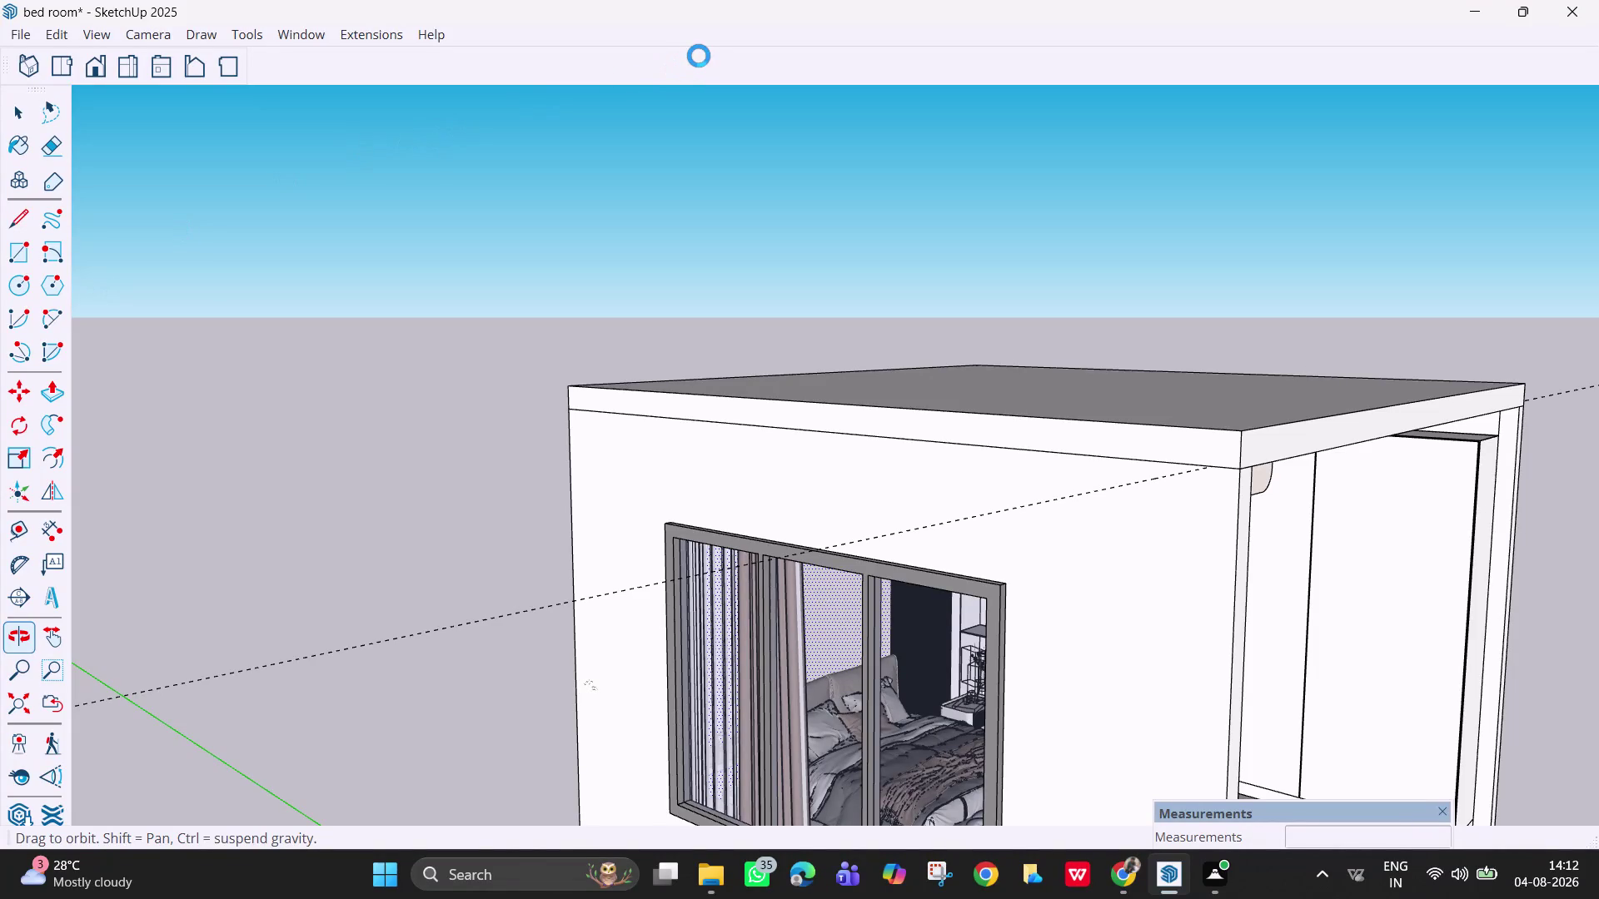
Exit Orbit for the Select tool, then pan and zoom around the roofed bedroom box.
key(Escape)
key(Escape)
key(Escape)
key(Escape)
key(Escape)
key(Escape)
key(Escape)
key(Escape)
key(Escape)
key(Escape)
key(Escape)
key(Escape)
key(space)
key(space)
key(space)
key(space)
key(space)
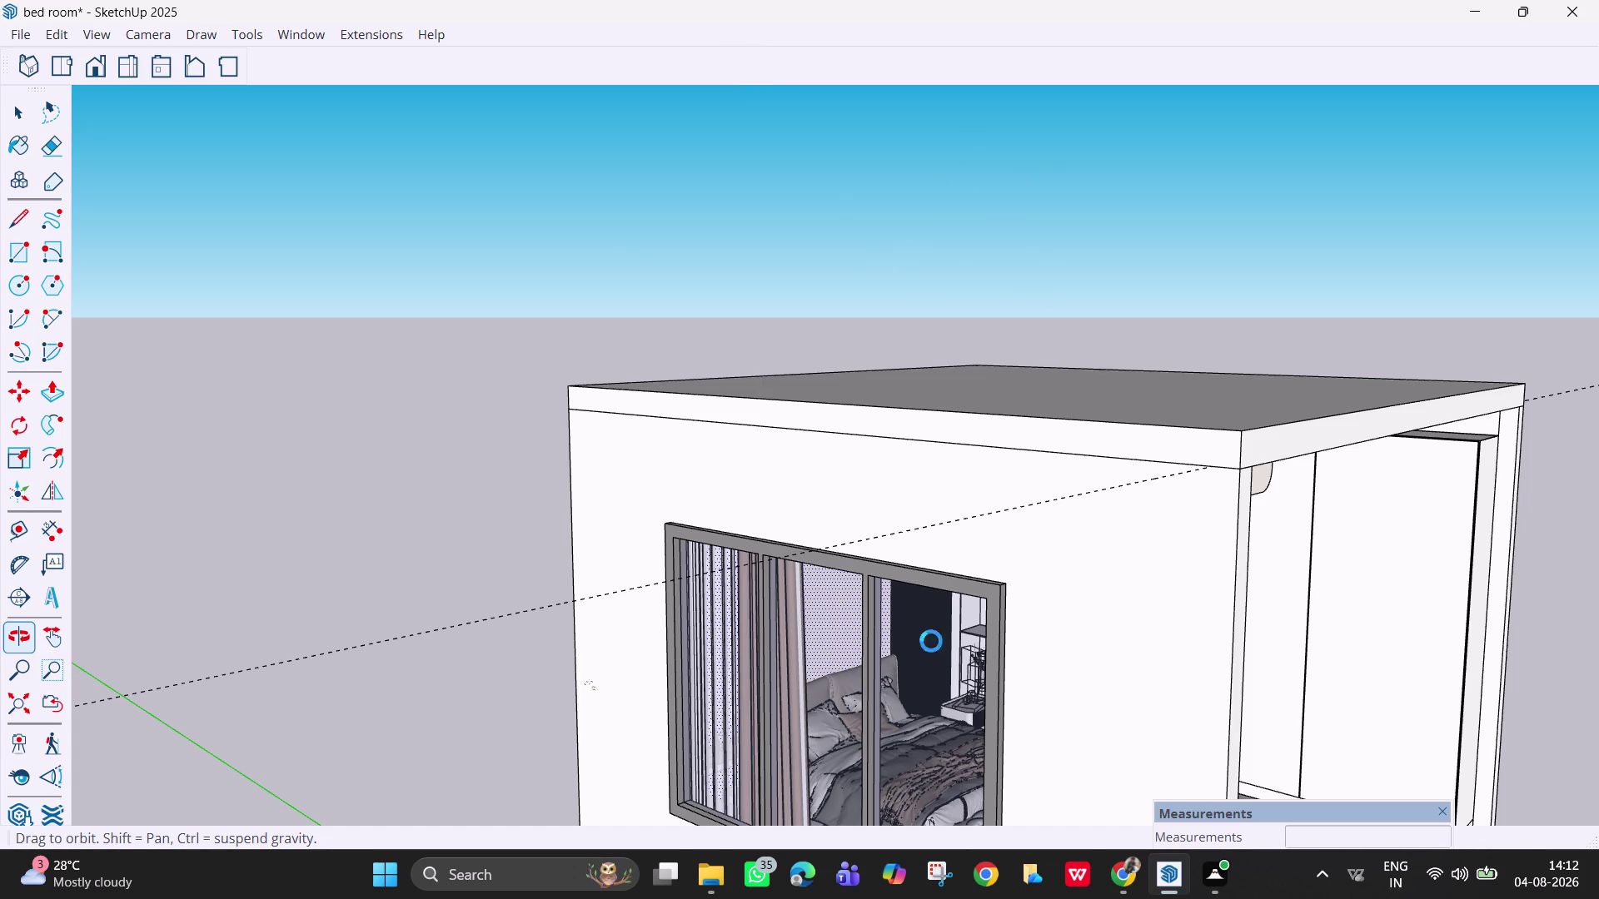
middle_drag(1355, 649, 1051, 537)
scroll(down, 3)
click(1573, 4)
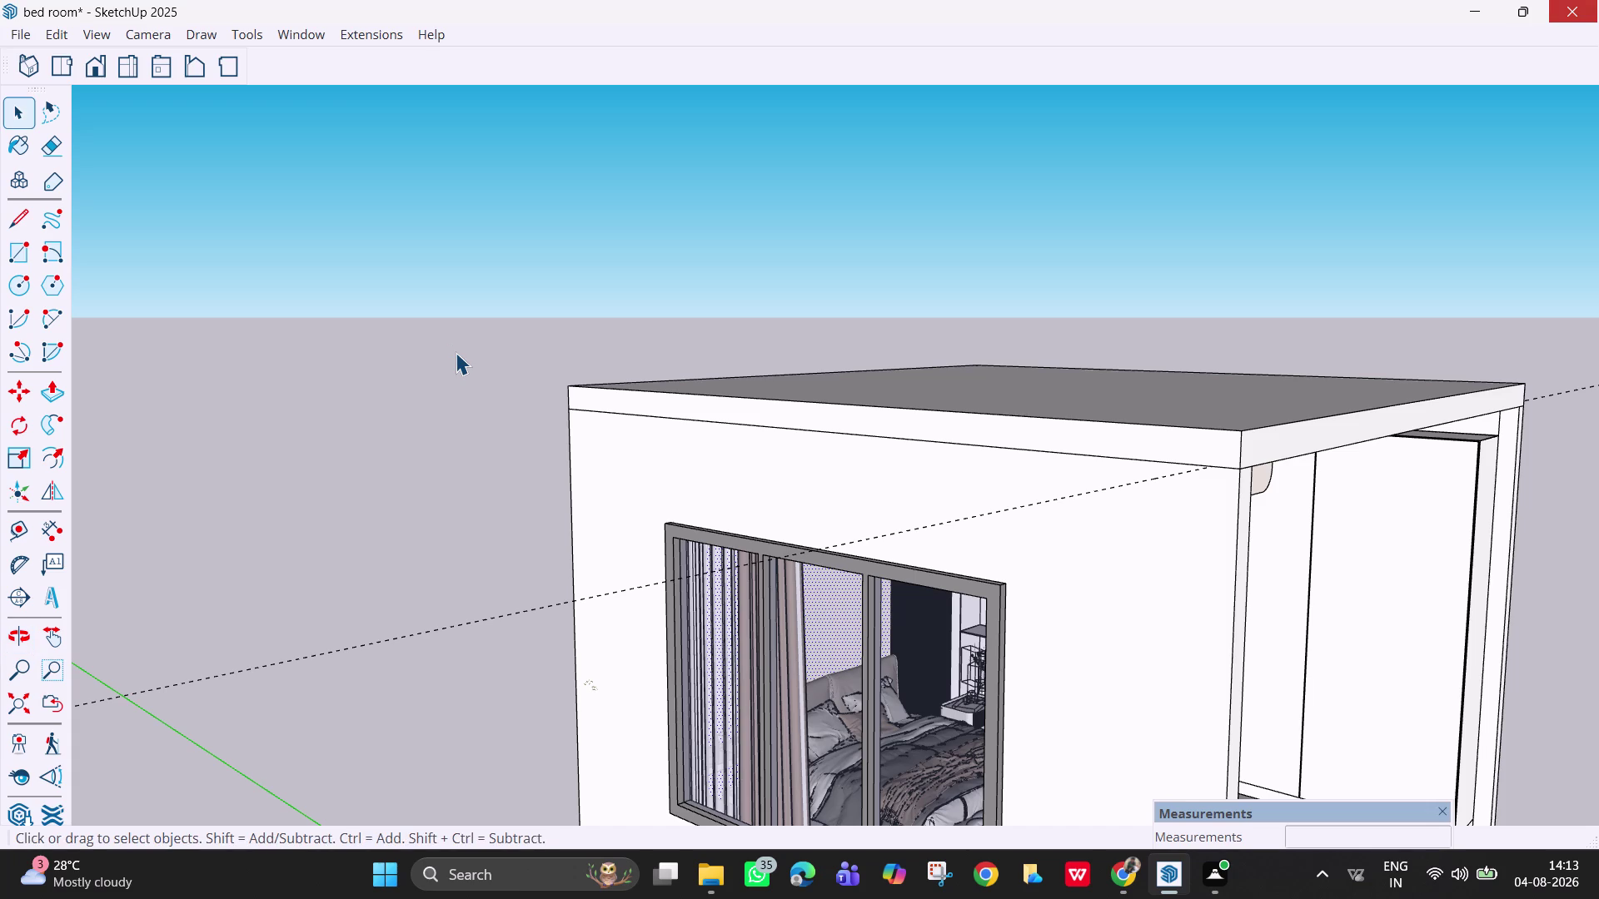
Pan and zoom the bedroom view while SketchUp processes the model save.
middle_drag(1273, 597, 1155, 529)
scroll(down, 3)
scroll(down, 3)
scroll(up, 3)
scroll(down, 3)
scroll(up, 3)
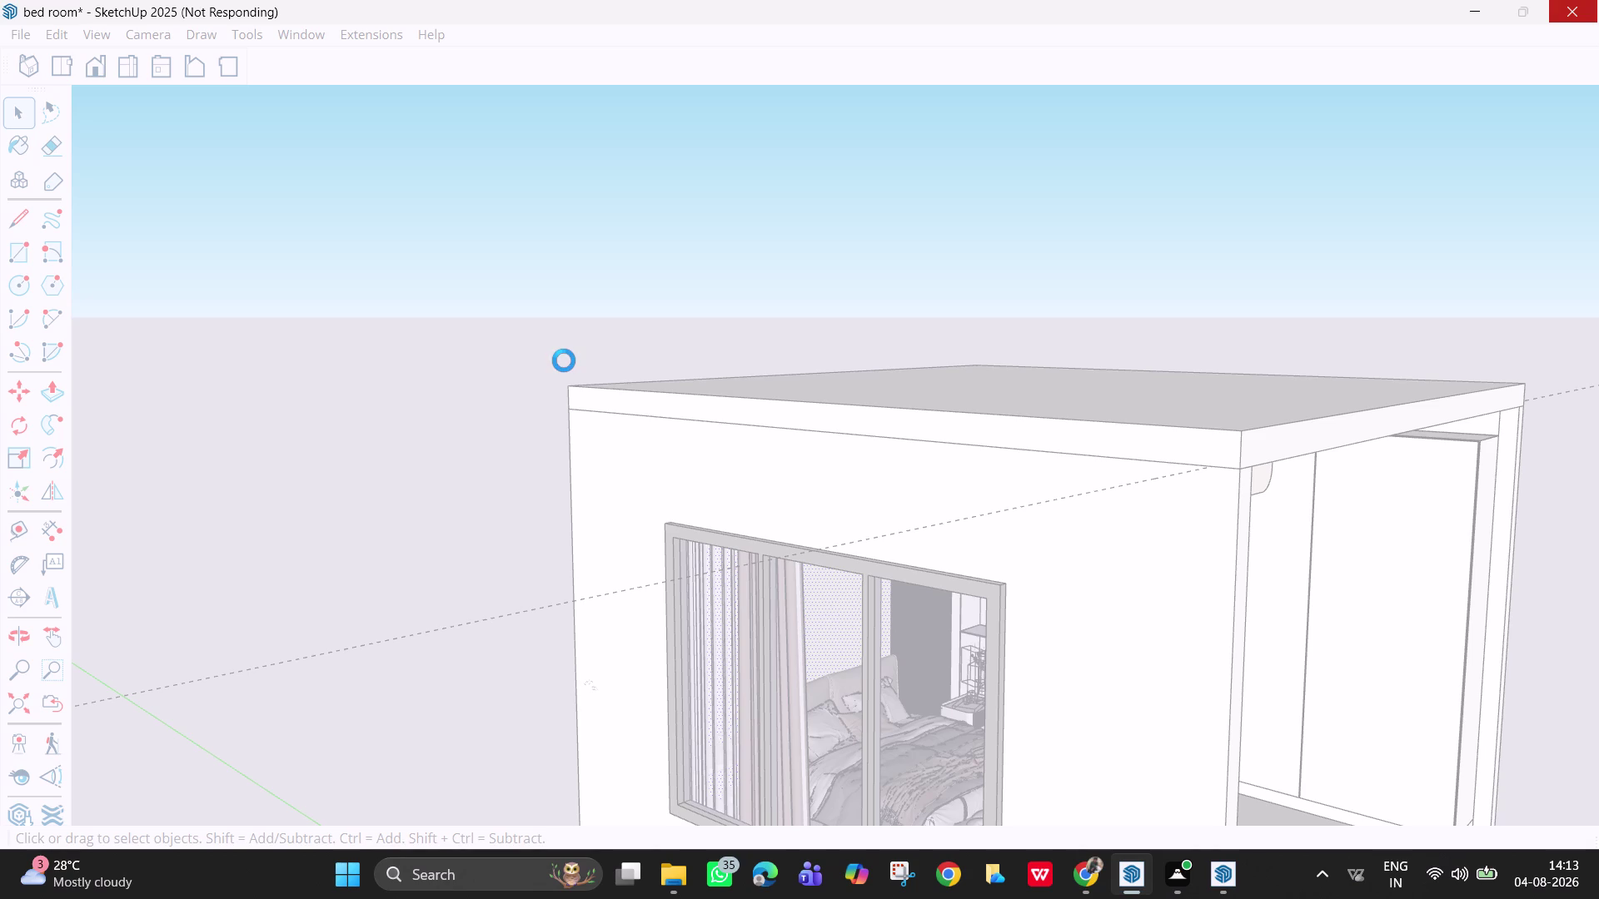
scroll(down, 3)
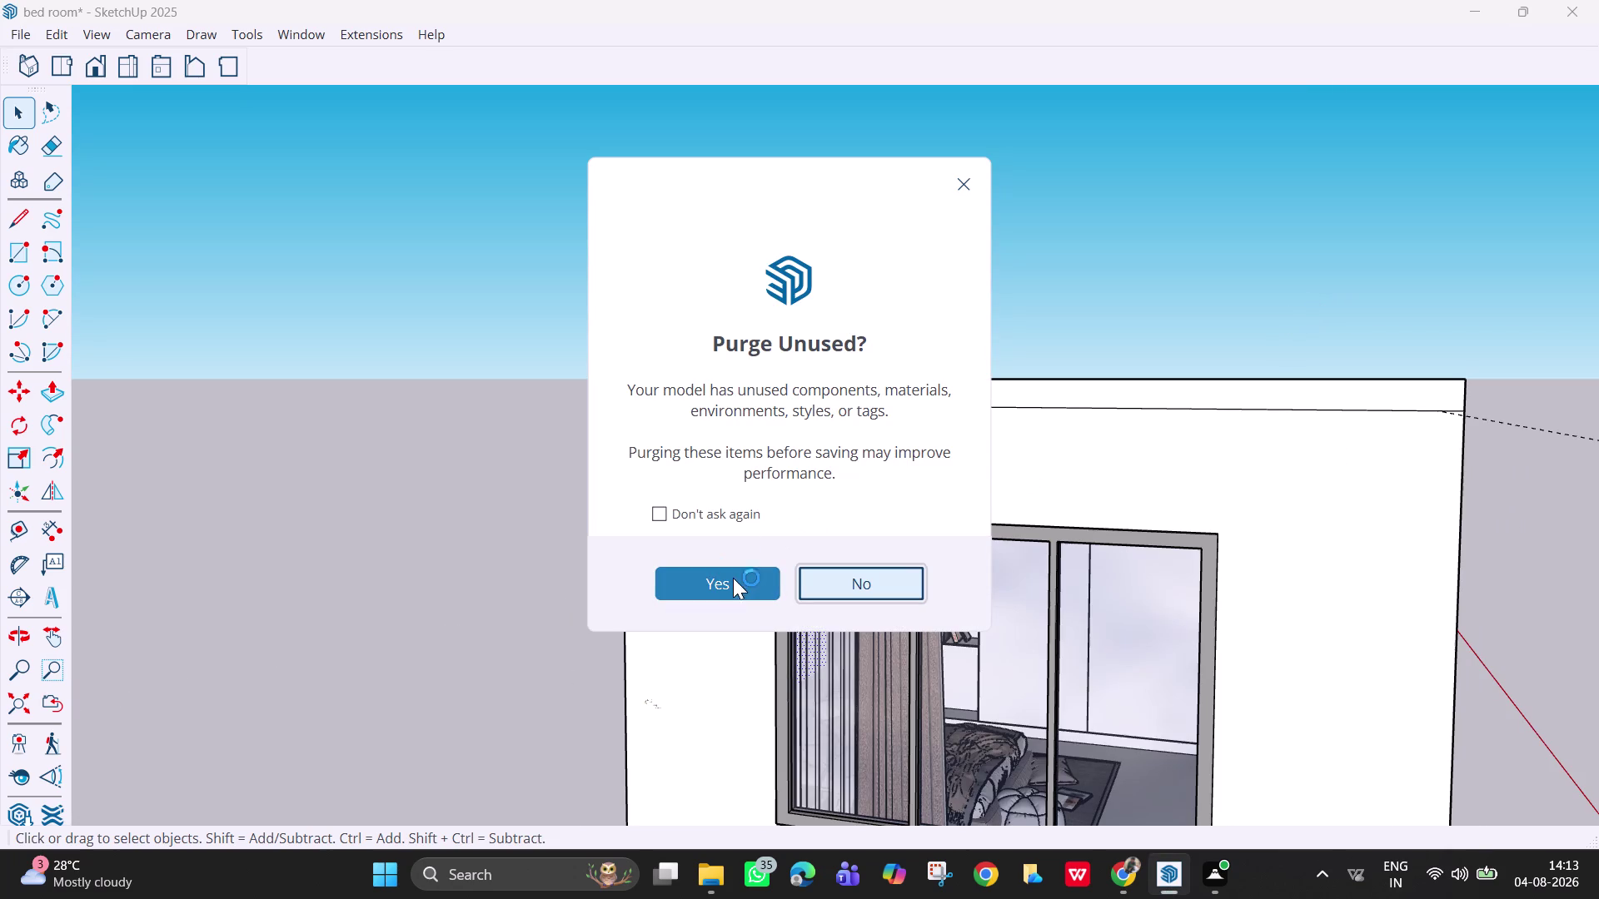
Answer Yes to purging unused components and materials before the save.
click(724, 573)
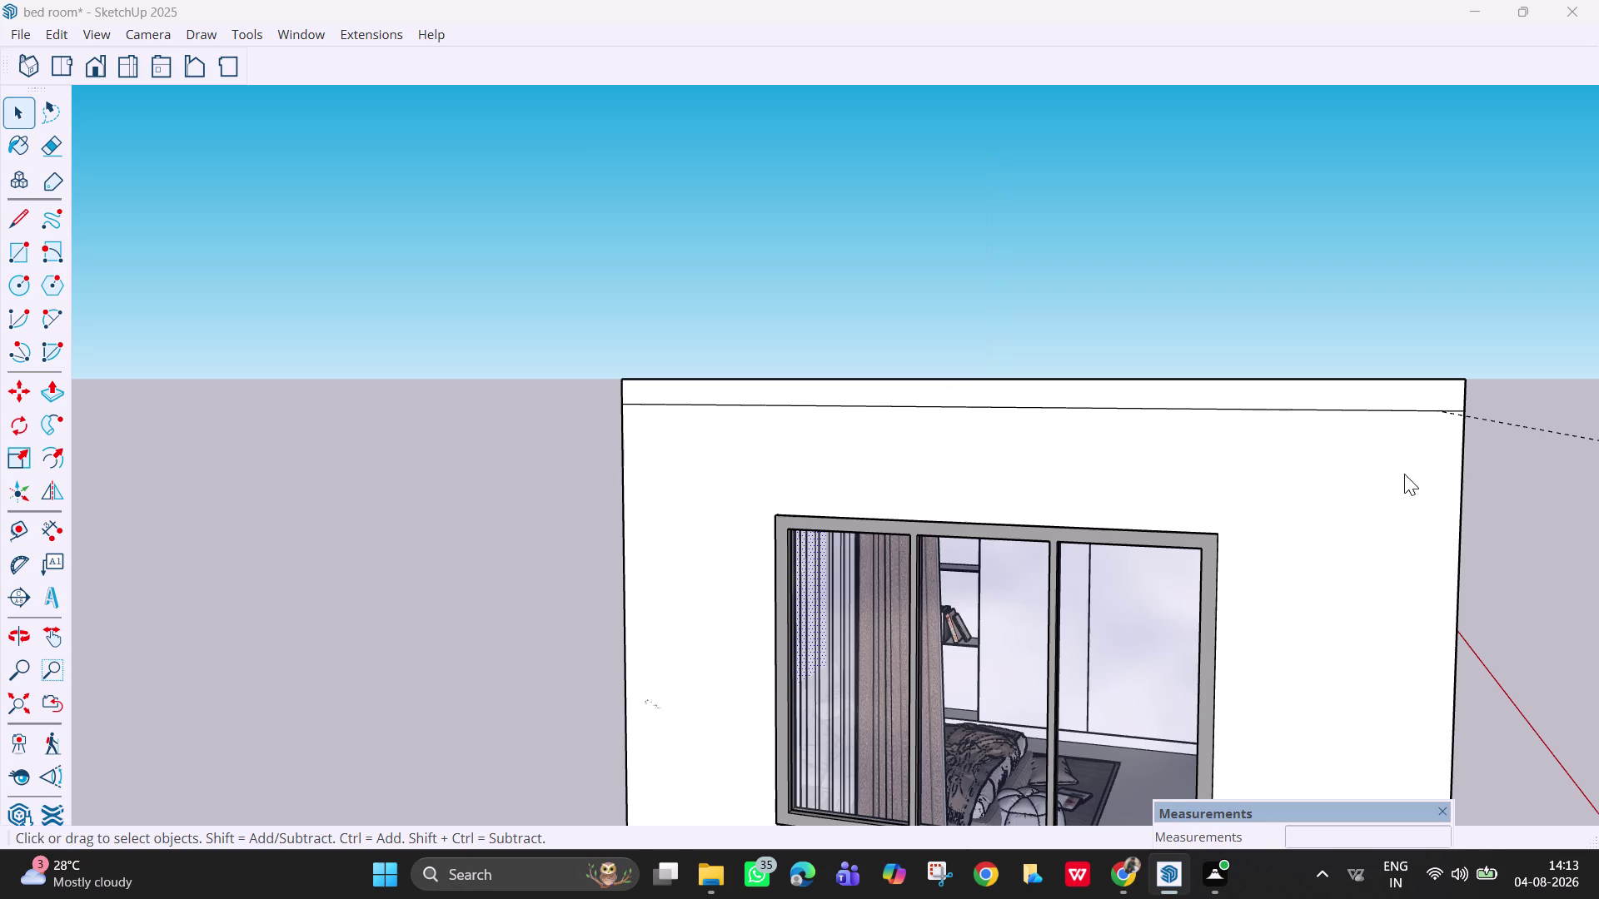
drag(1525, 466, 1364, 472)
drag(1364, 472, 1477, 545)
click(1477, 545)
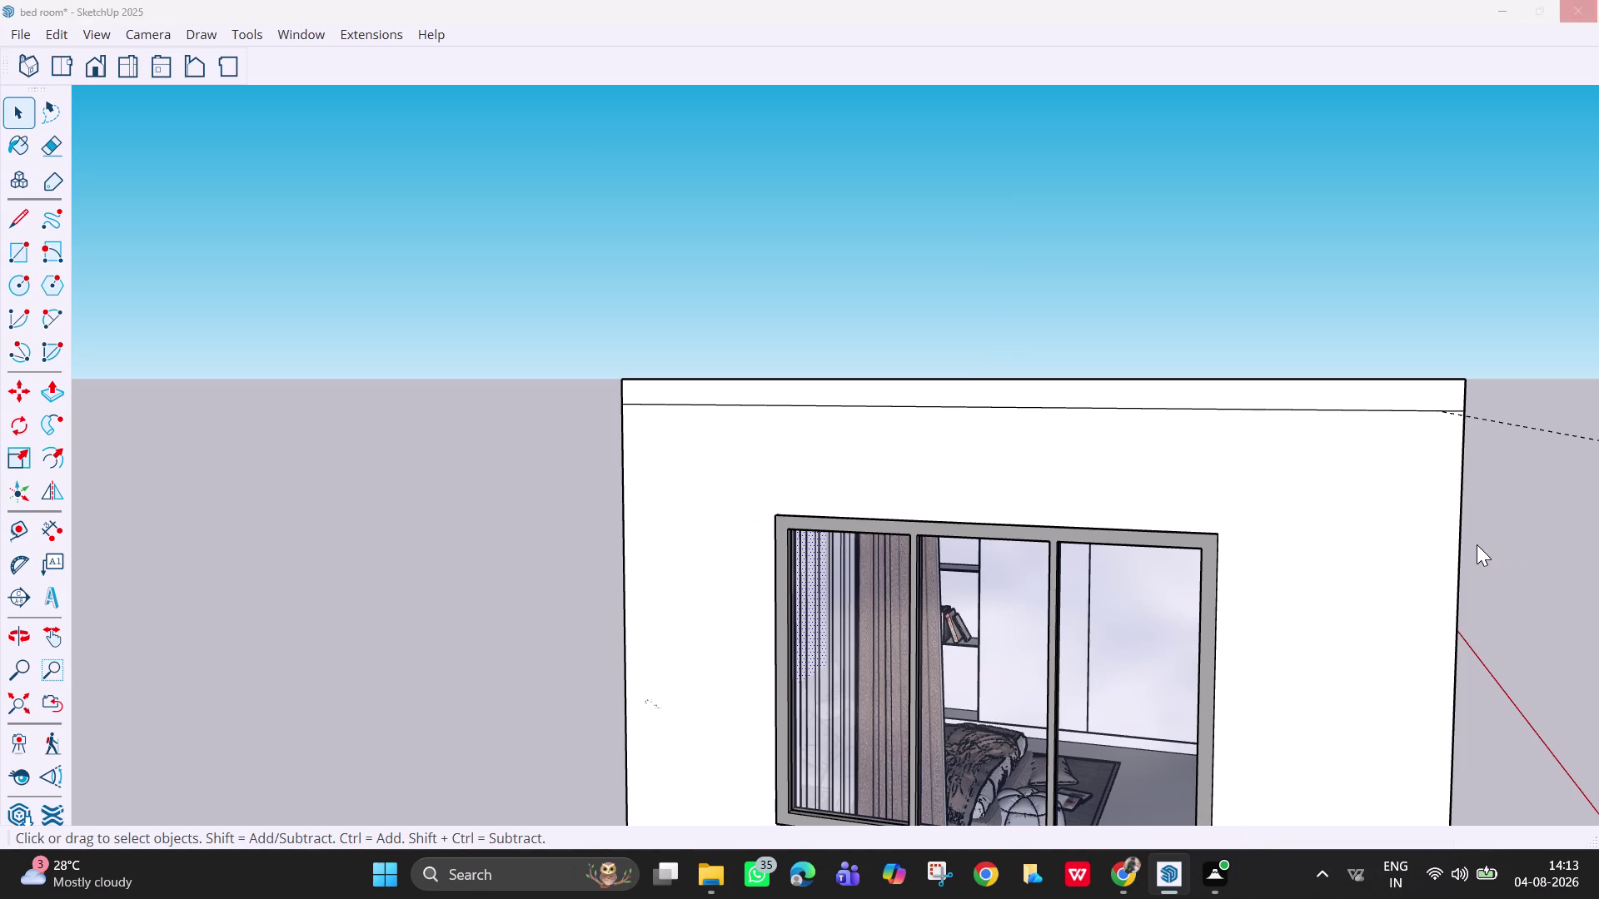